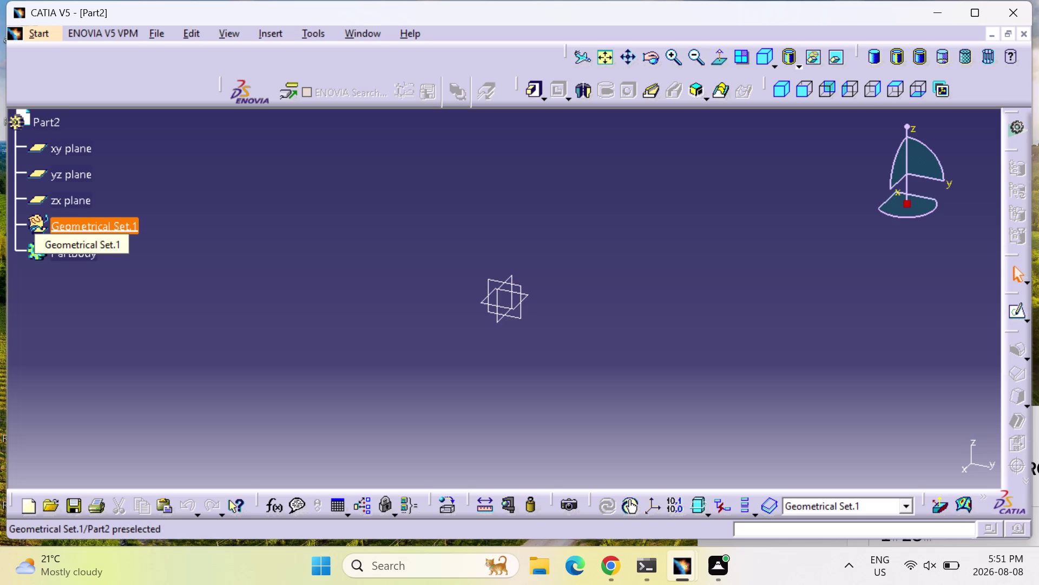
Start Sketch.1 on the zx plane and ready the Circle tool.
click(53, 199)
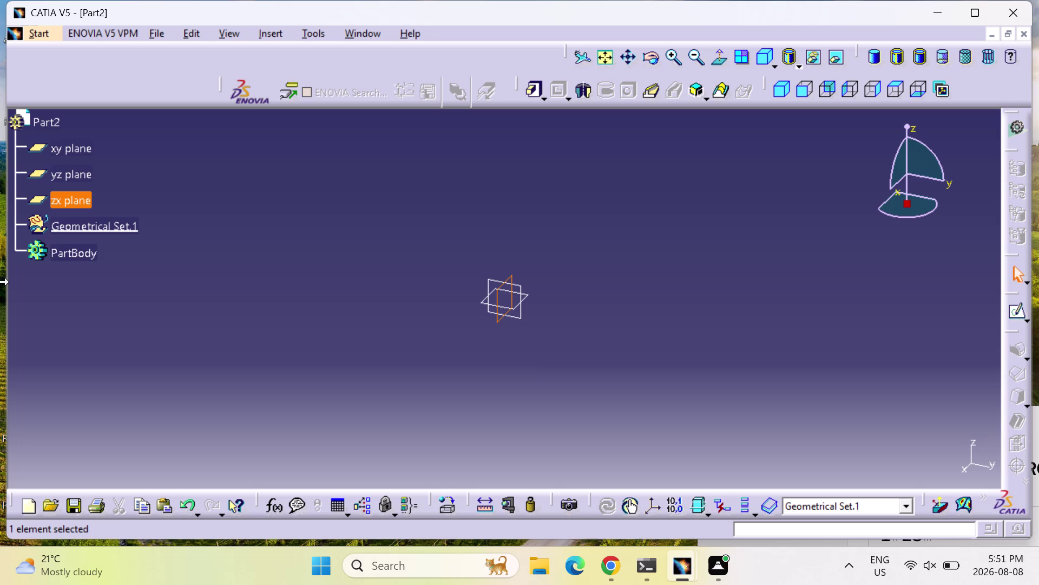
click(1015, 314)
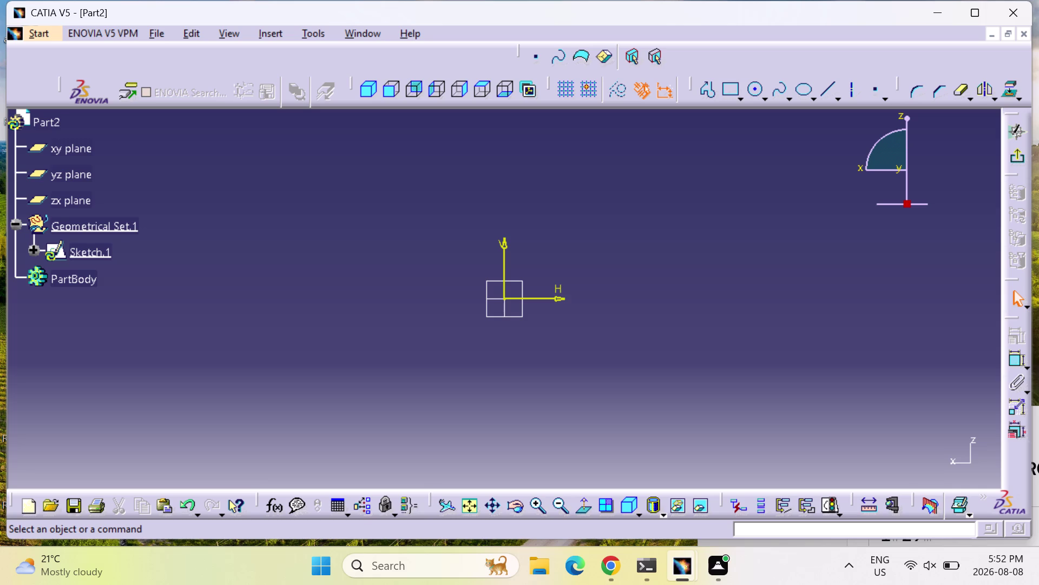
click(753, 89)
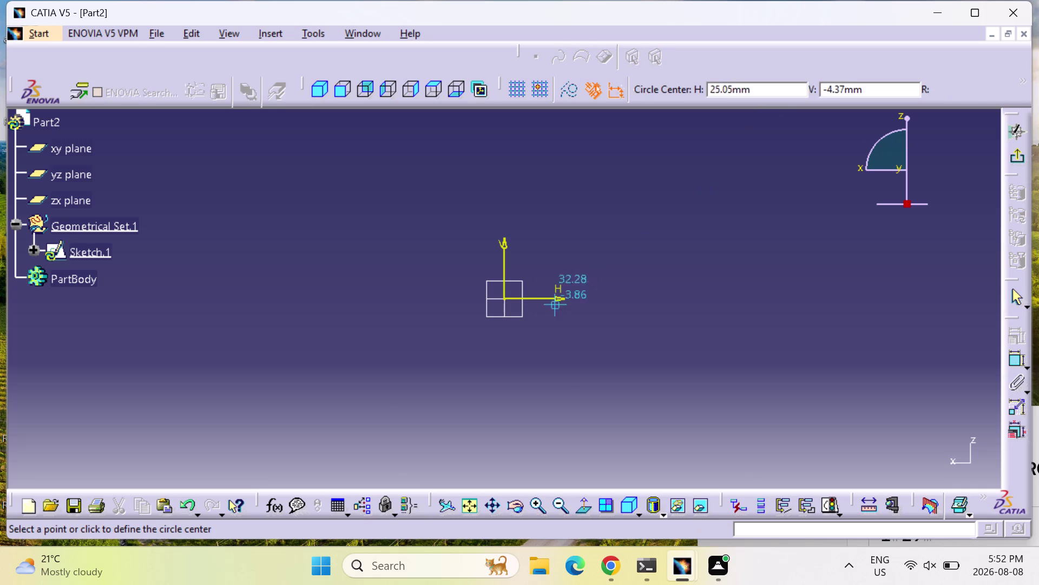
Draw two circles centred at the sketch origin, the second larger than the first.
click(506, 297)
click(478, 231)
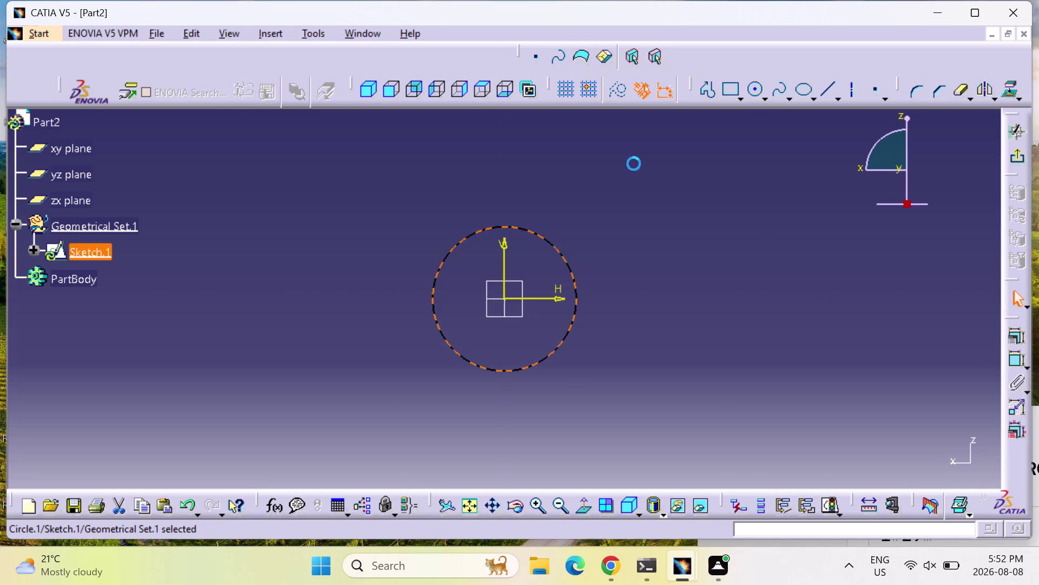
click(750, 99)
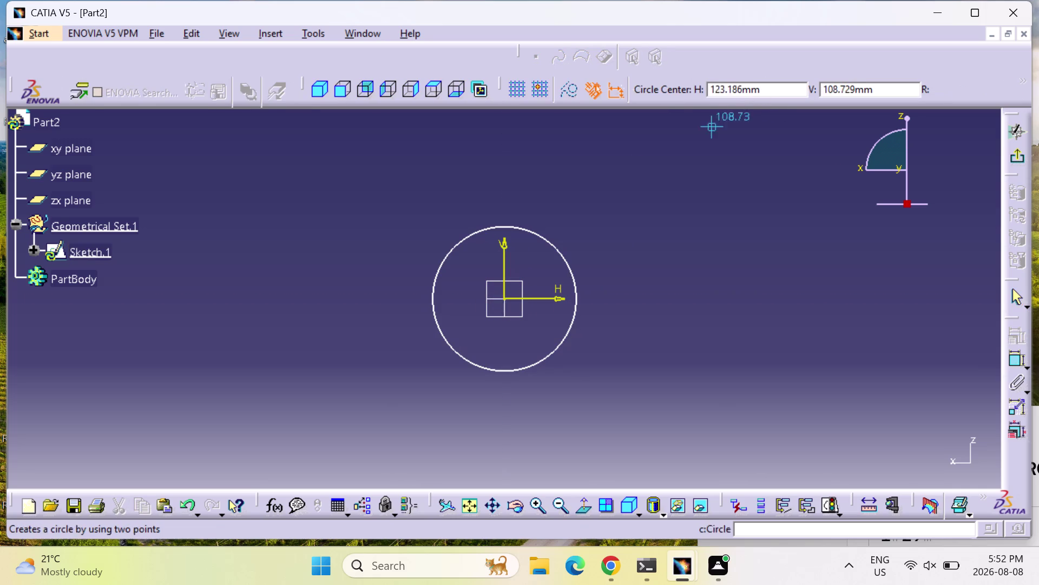
key(Escape)
key(Escape)
key(Escape)
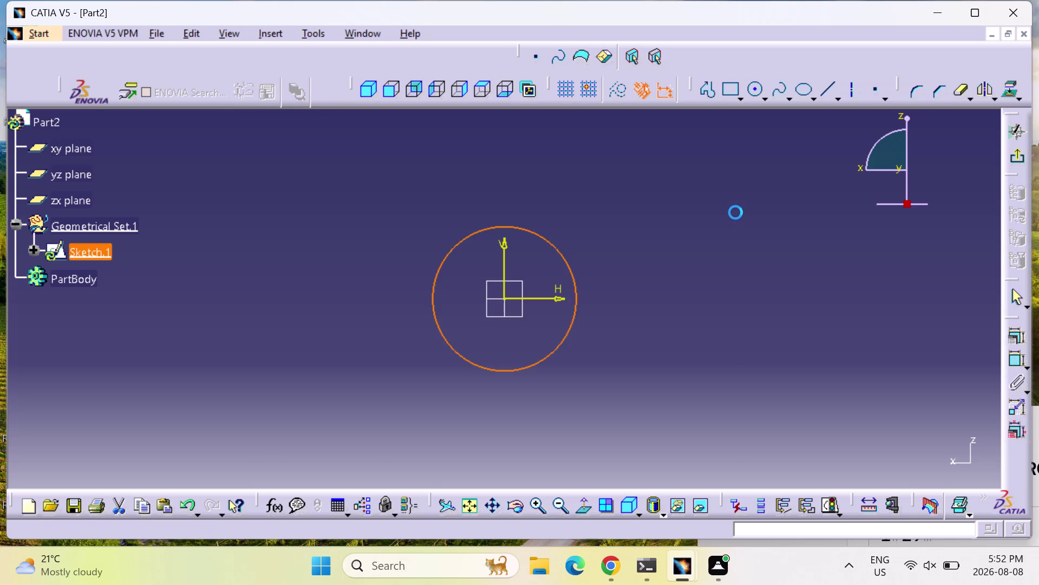
drag(756, 92, 745, 95)
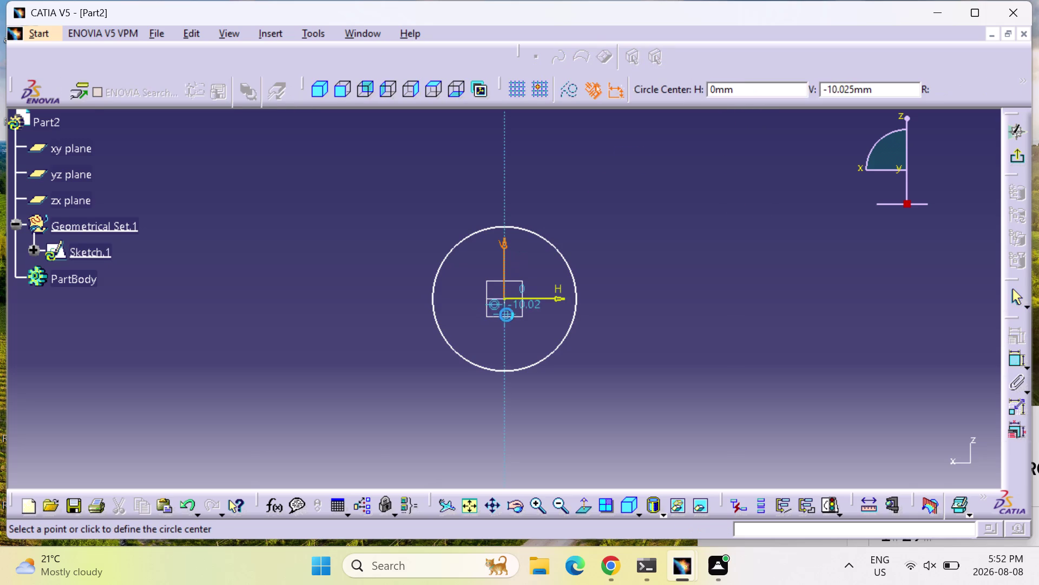
click(505, 297)
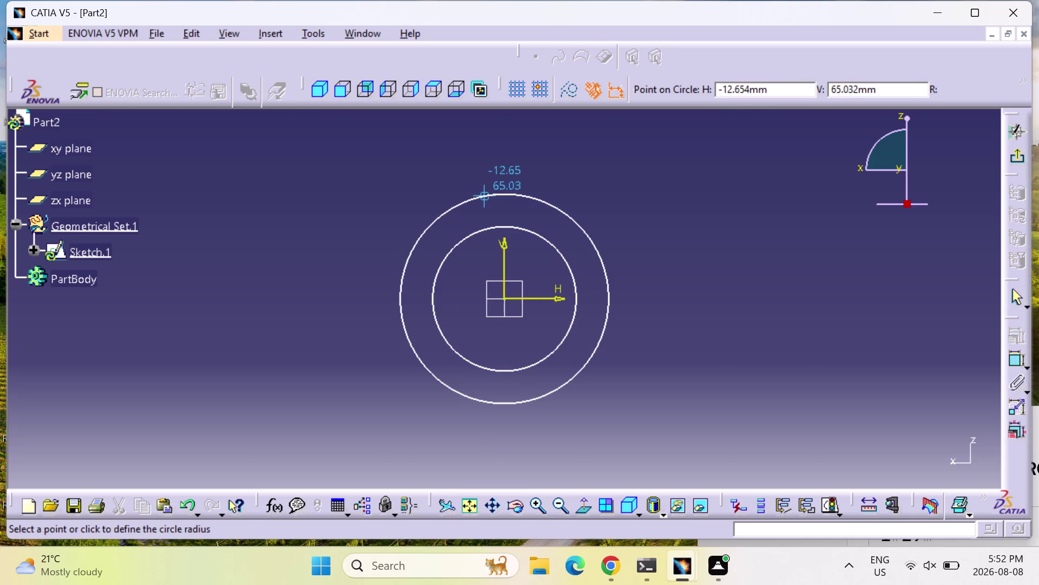
click(484, 193)
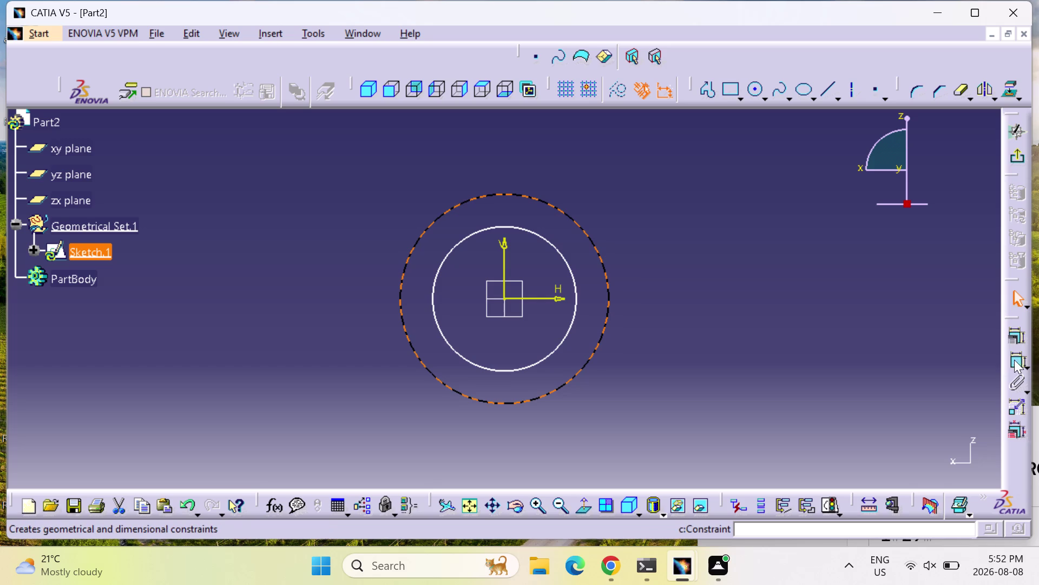
Add diameter dimensions to the outer and inner circles.
click(1016, 349)
click(715, 226)
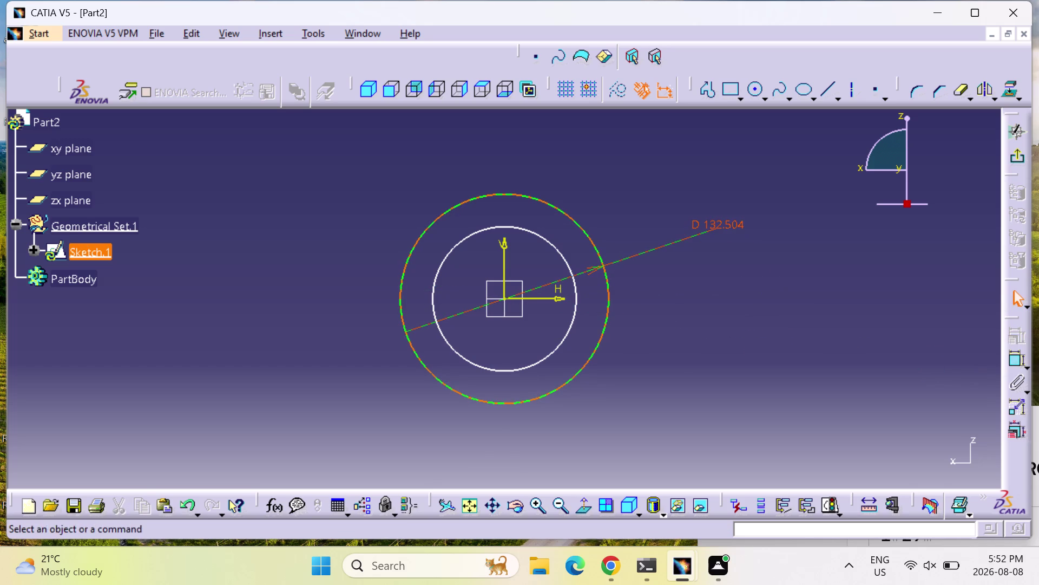
click(1010, 355)
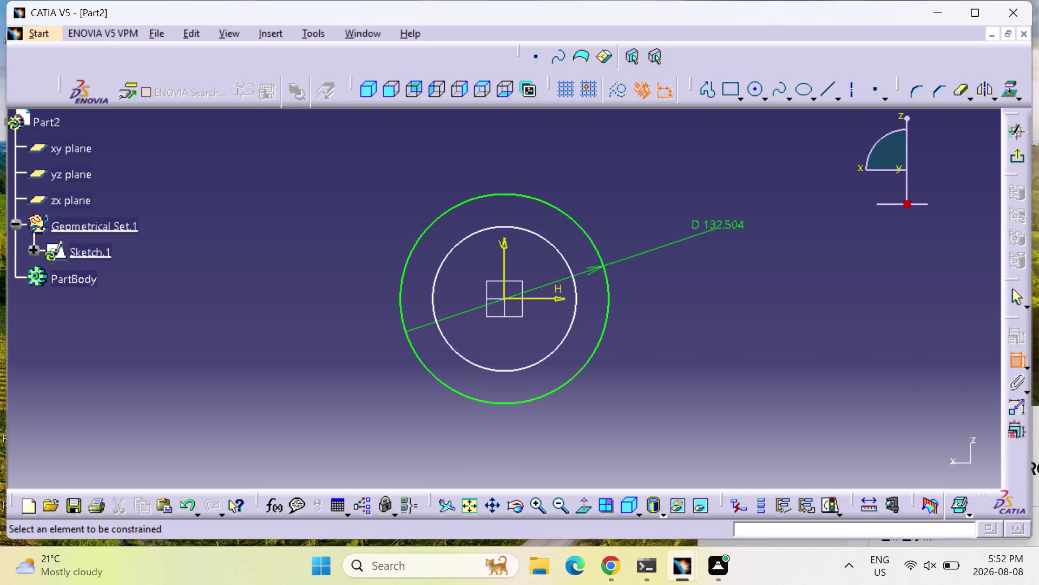
click(562, 261)
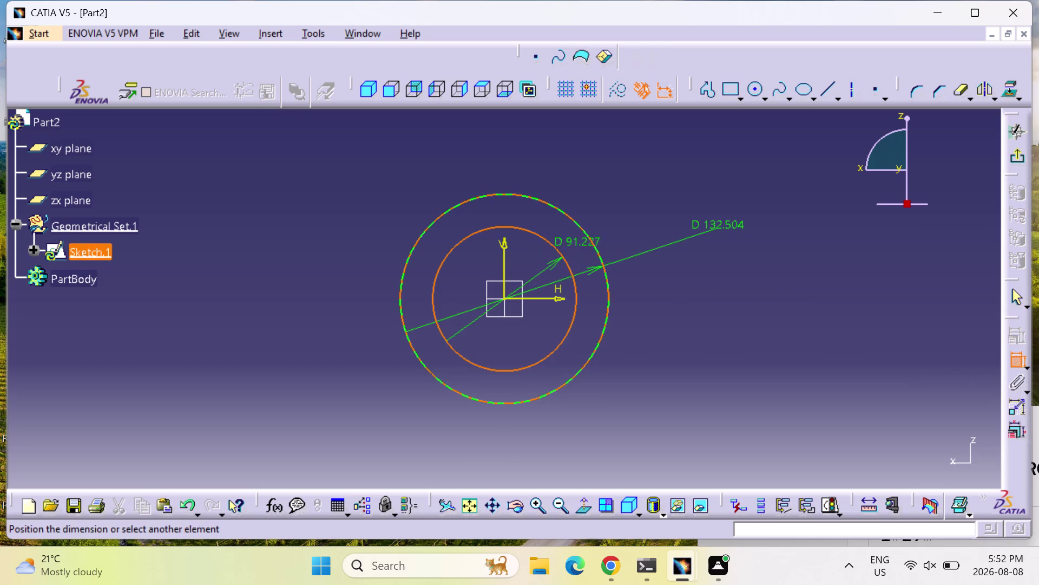
click(614, 215)
double_click(620, 209)
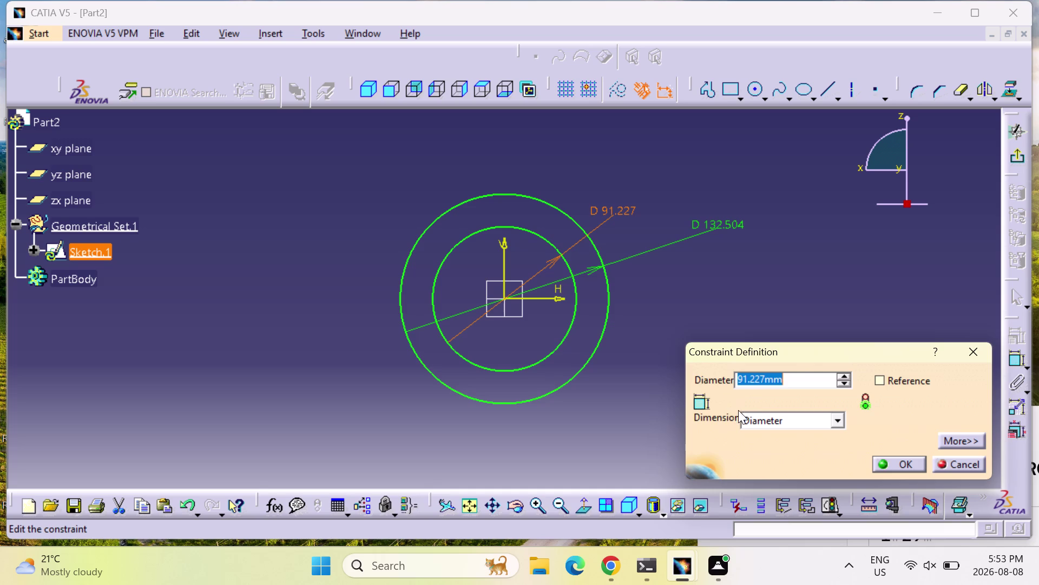
Set the inner circle diameter to 30 and the outer to 60.
double_click(624, 213)
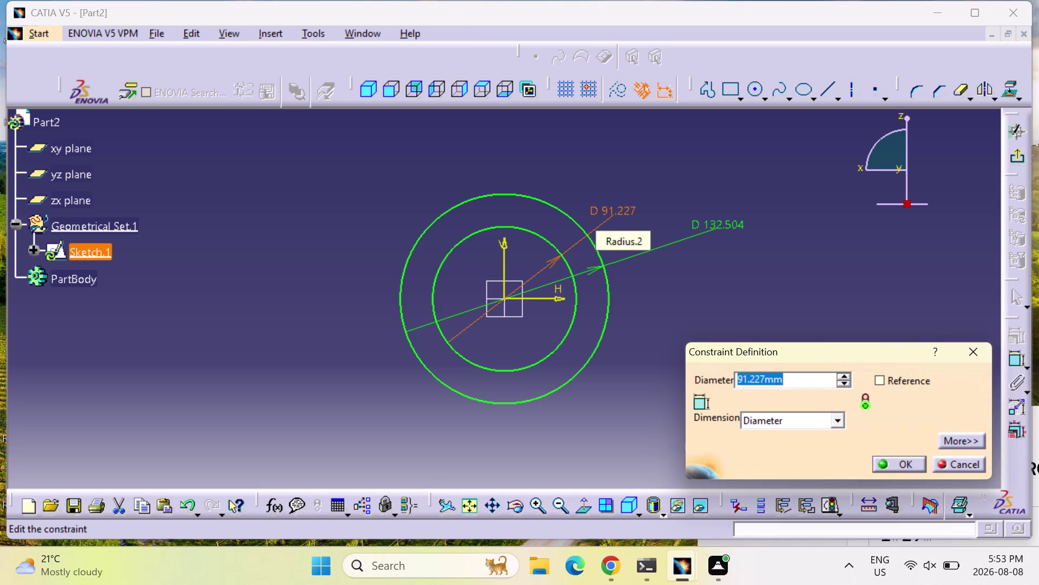
text(30)
key(Return)
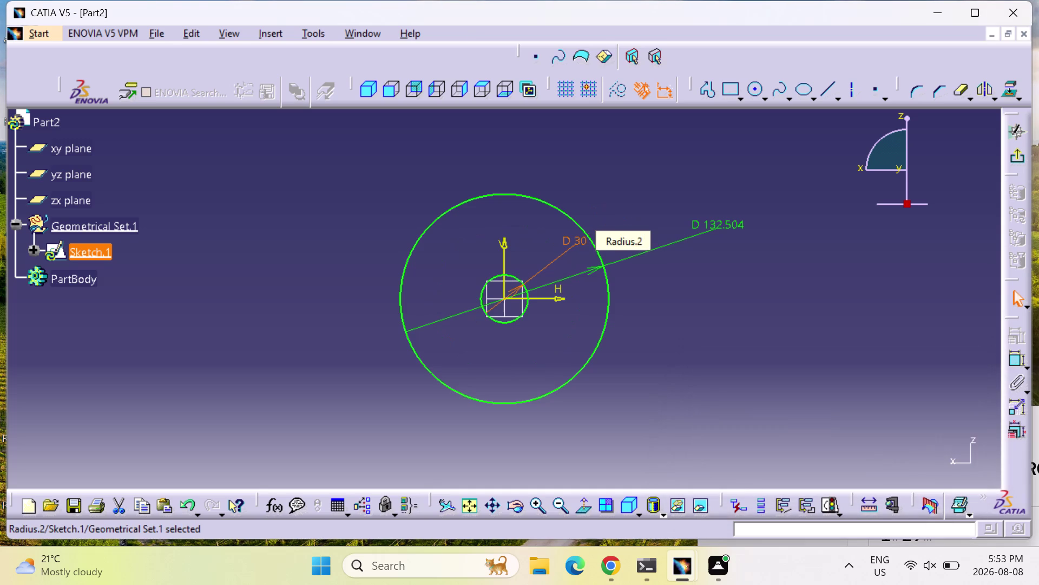
double_click(698, 231)
text(60)
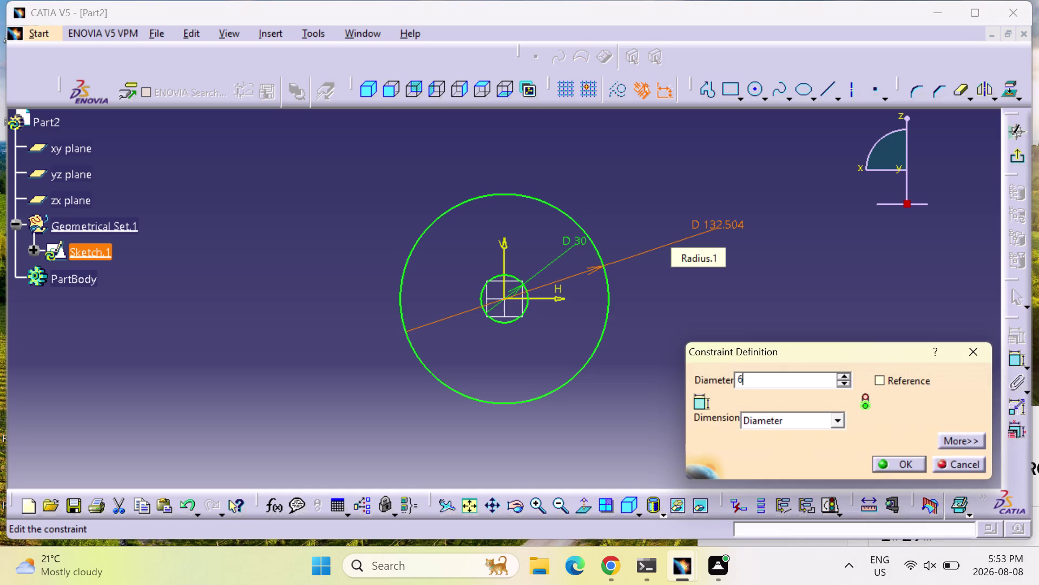
key(Return)
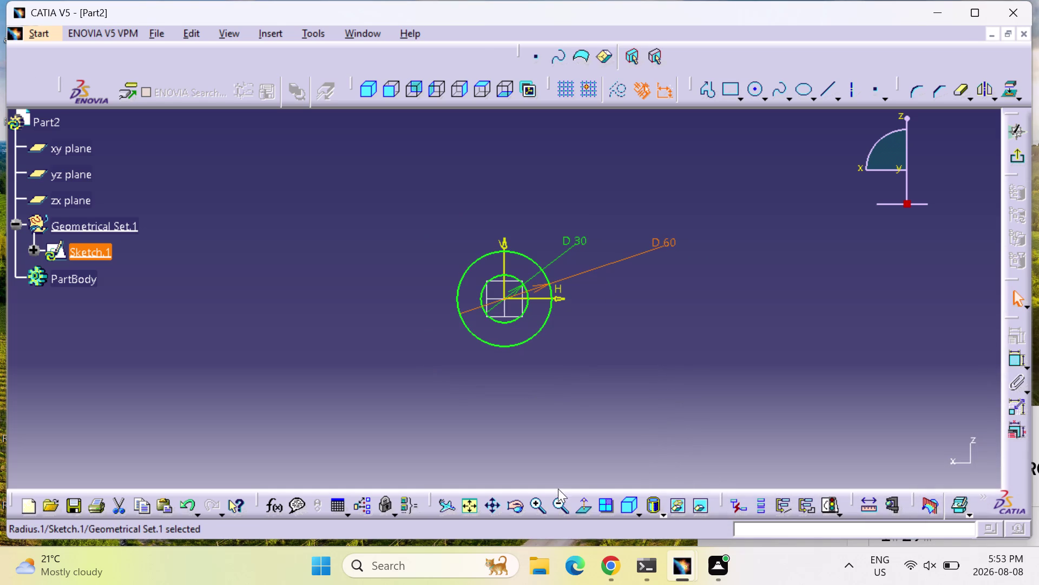
Exit the sketch back to the 3D part.
triple_click(537, 504)
triple_click(537, 503)
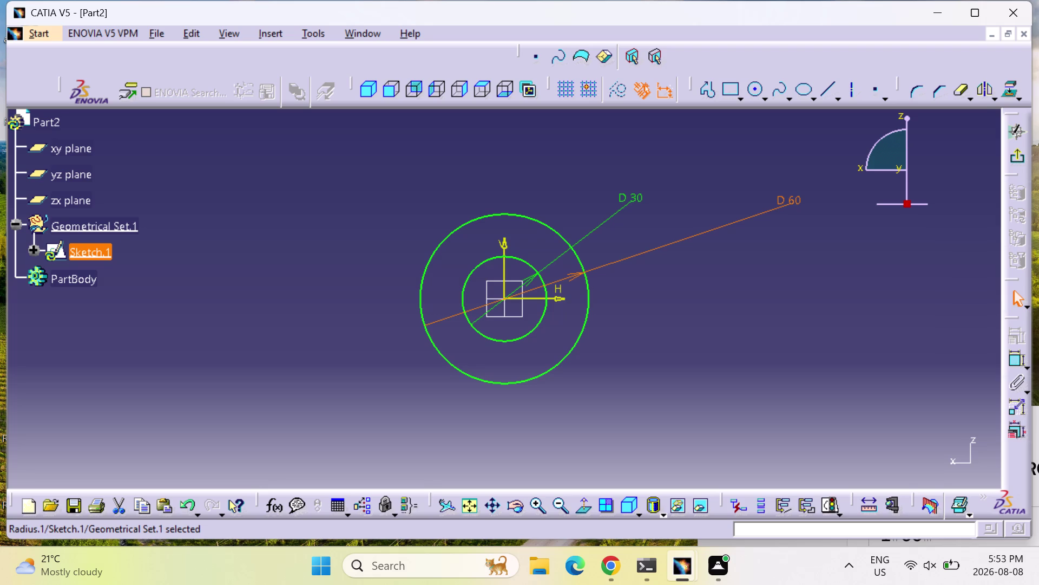
click(1018, 162)
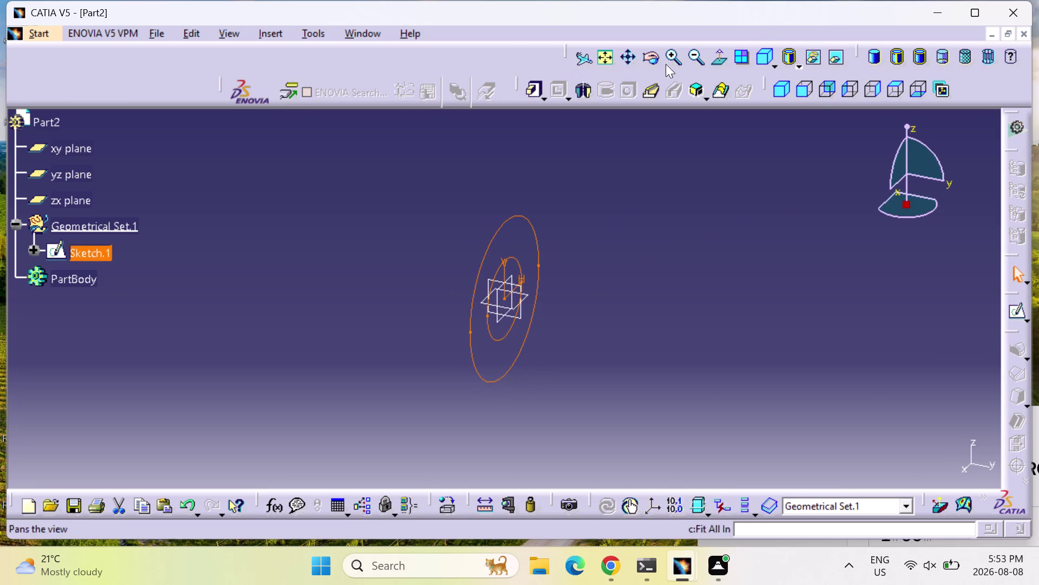
Pad Sketch.1 with mirrored extent and 80 mm length to create Pad.1.
click(525, 90)
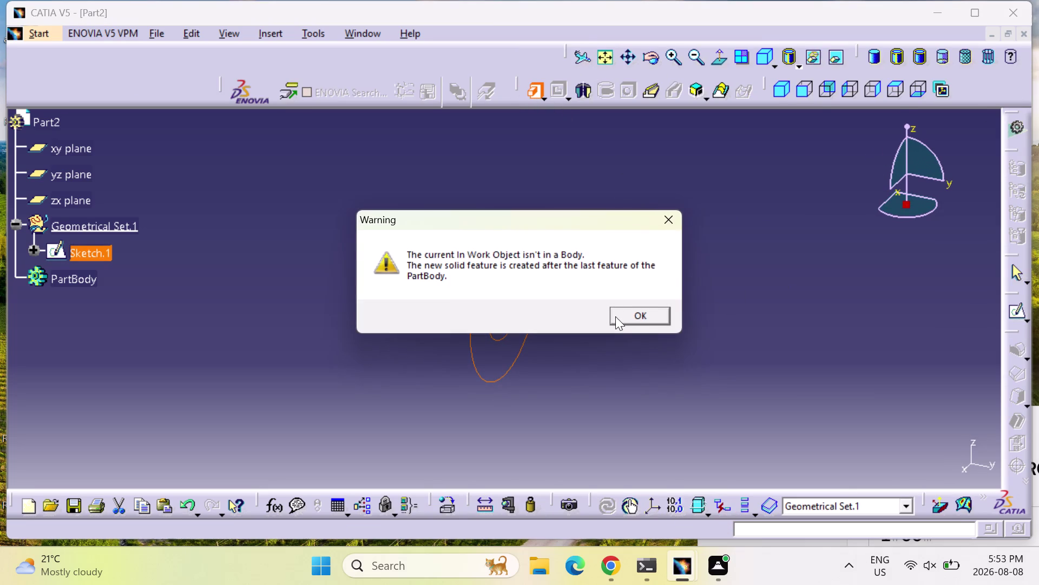
click(616, 317)
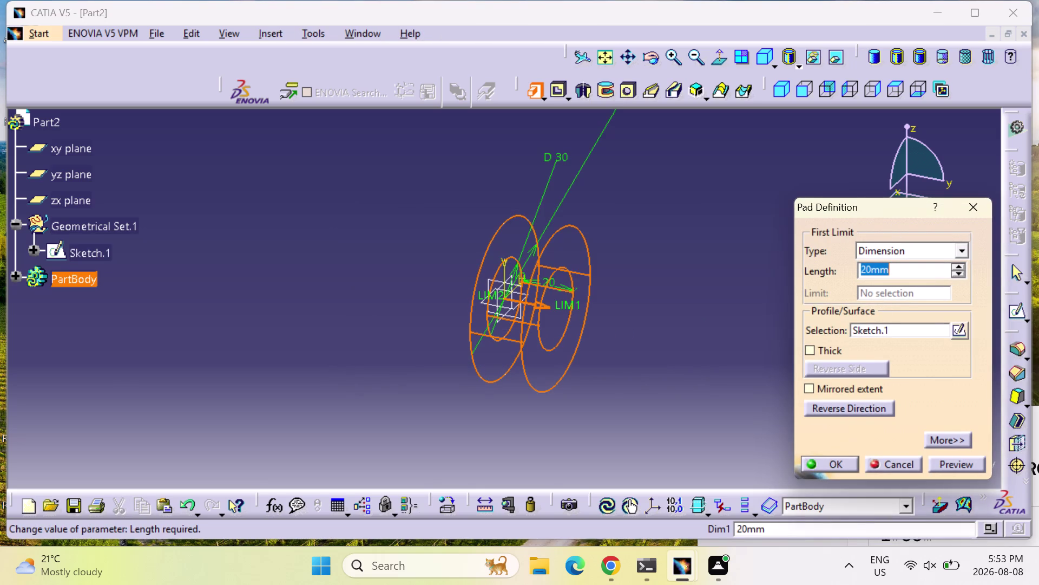
click(867, 384)
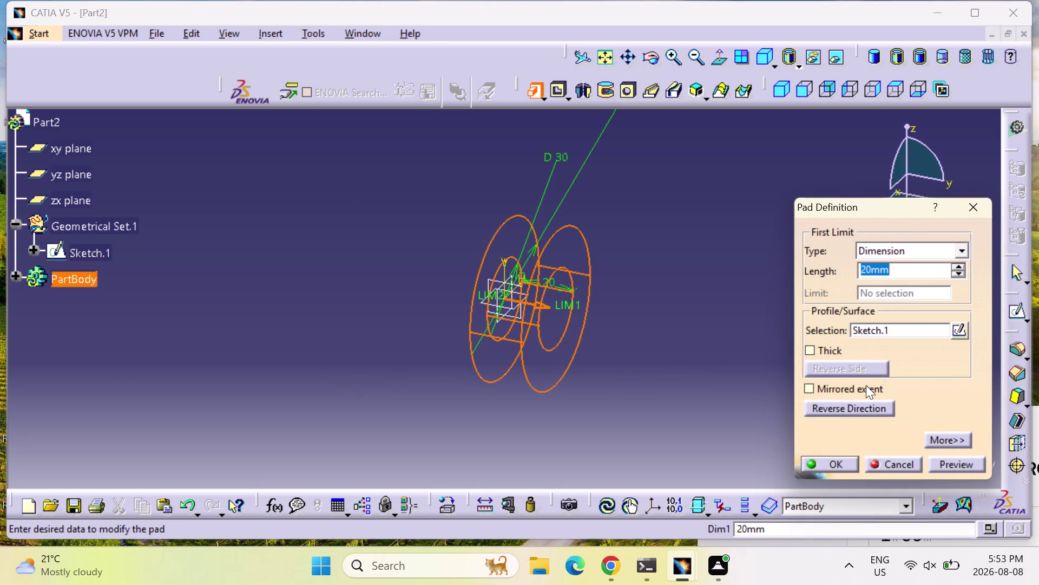
double_click(909, 266)
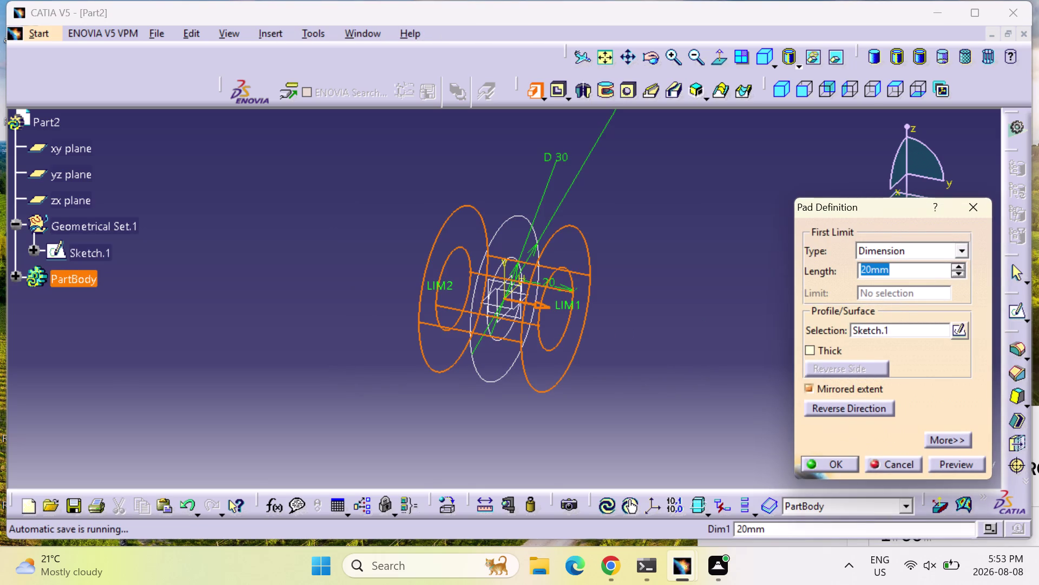
text(80)
key(Return)
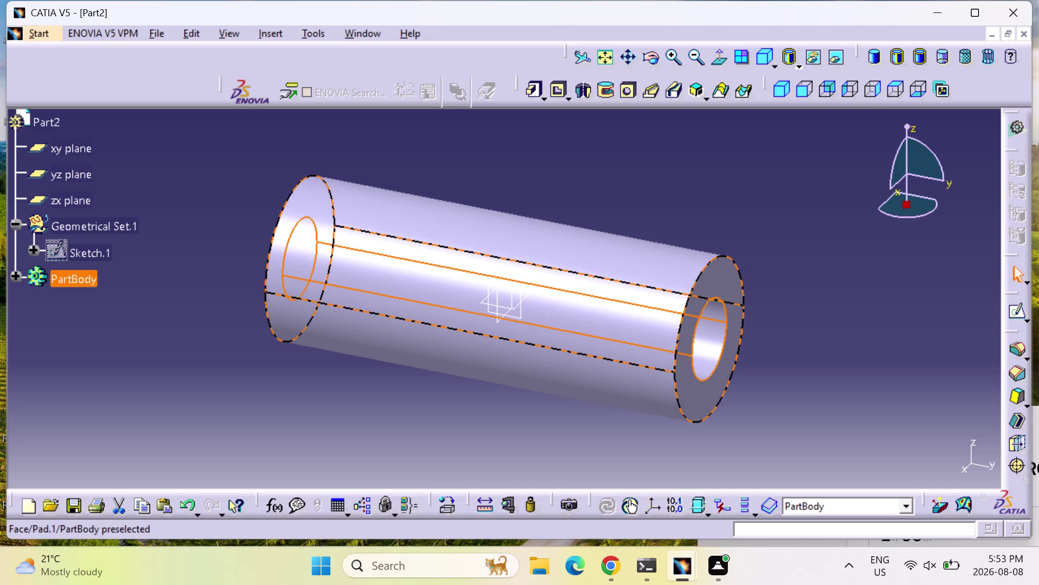
middle_drag(644, 460, 715, 317)
right_drag(645, 460, 715, 317)
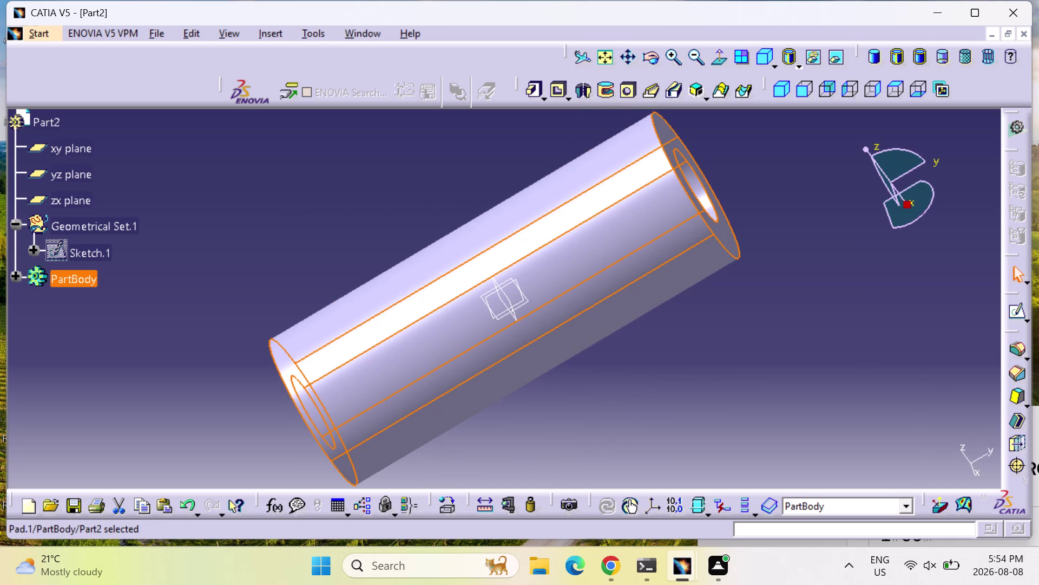
middle_drag(520, 409, 594, 273)
right_drag(517, 406, 594, 273)
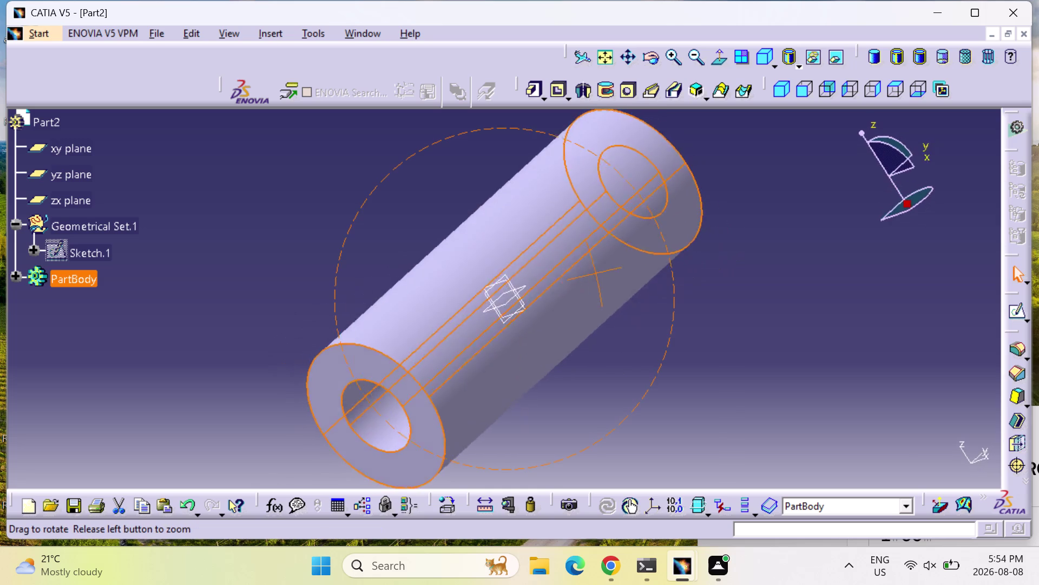
middle_drag(594, 274, 689, 314)
right_drag(594, 273, 688, 313)
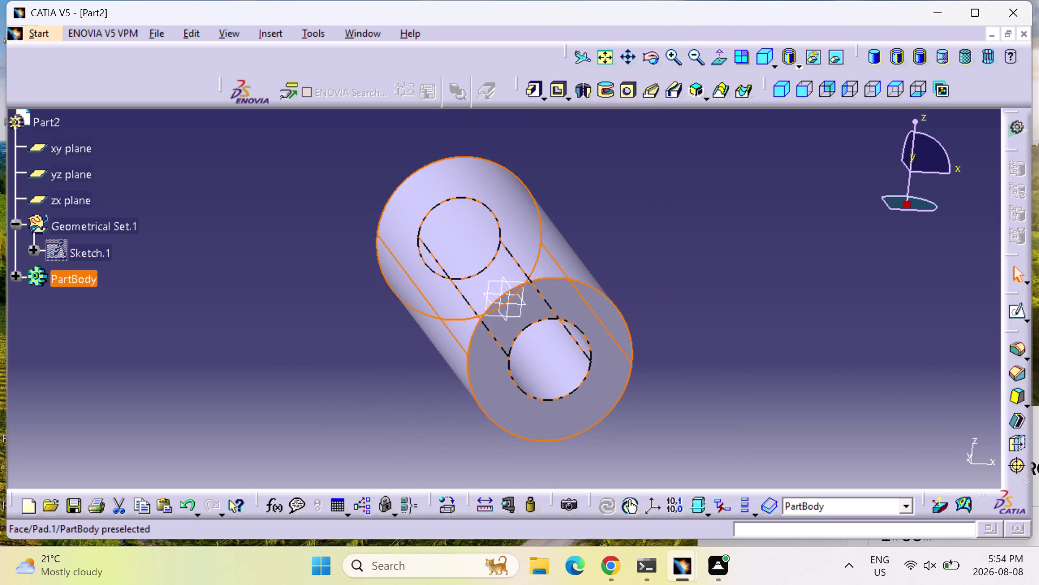
double_click(79, 257)
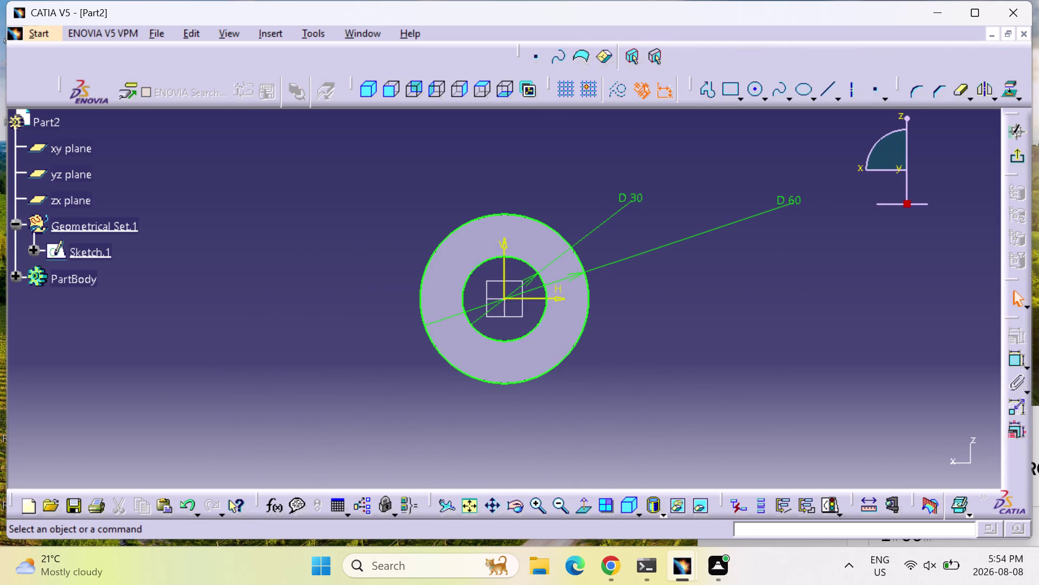
Exit the sketch and select the tube in the 3D part.
click(1016, 159)
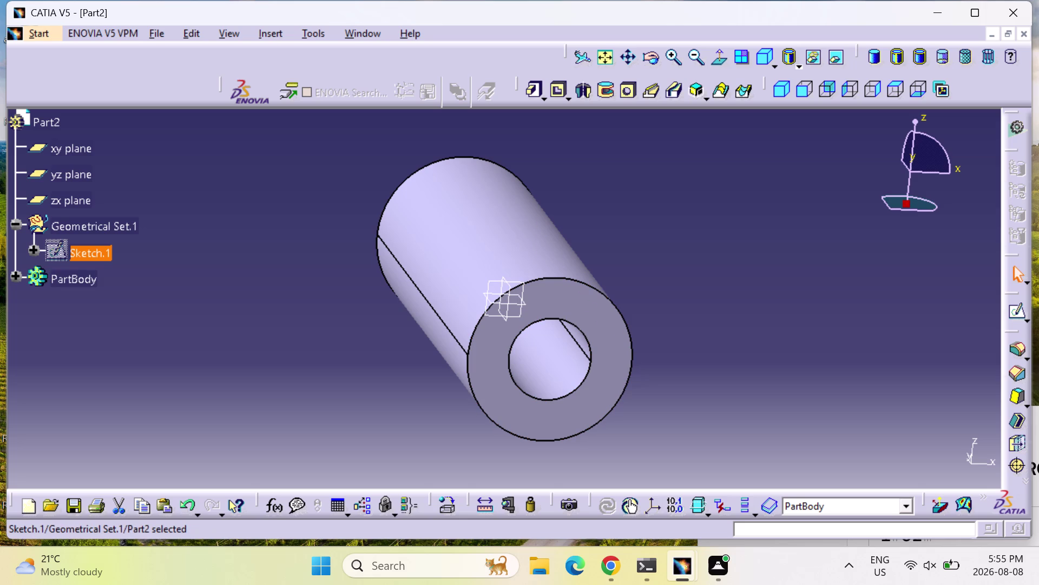
click(784, 91)
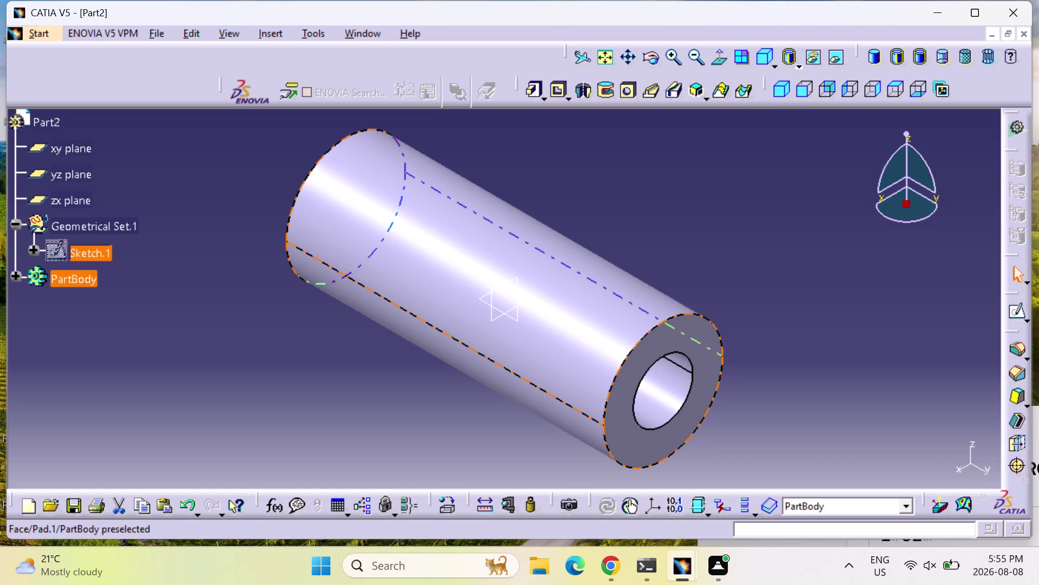
Undo five times to remove the pad and its sketch.
key(ctrl+z)
key(ctrl+z)
key(ctrl+z)
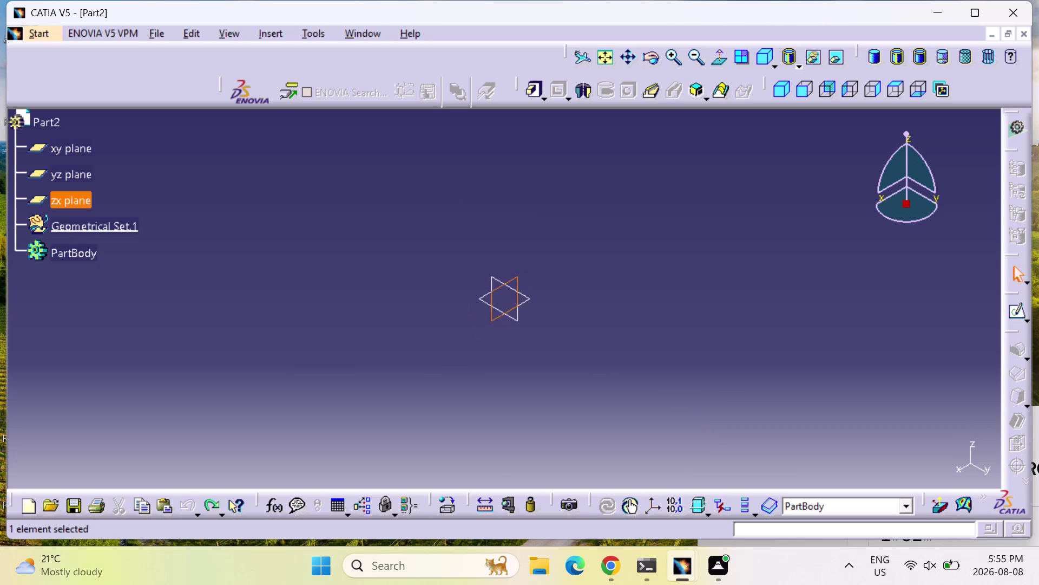
key(ctrl+z)
key(ctrl+z)
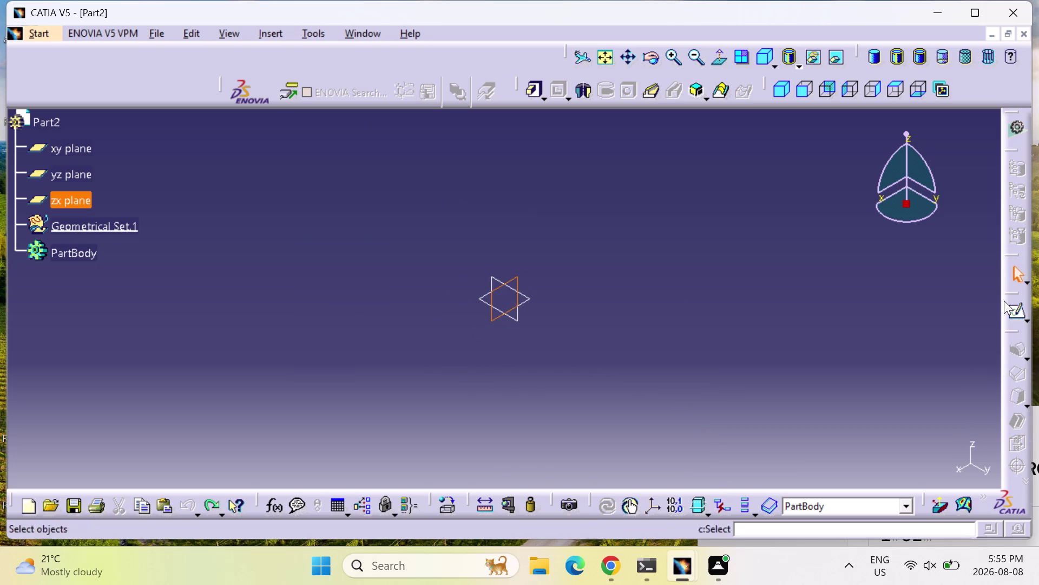
Cancel any active command and start a new sketch on the zx plane.
key(Escape)
key(Escape)
key(Escape)
key(Escape)
key(Escape)
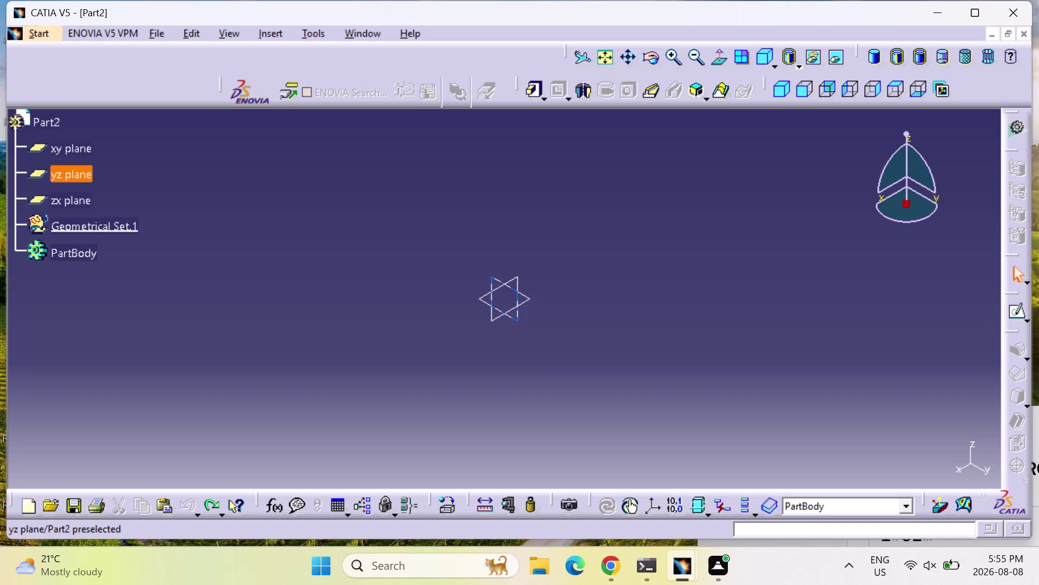
click(70, 199)
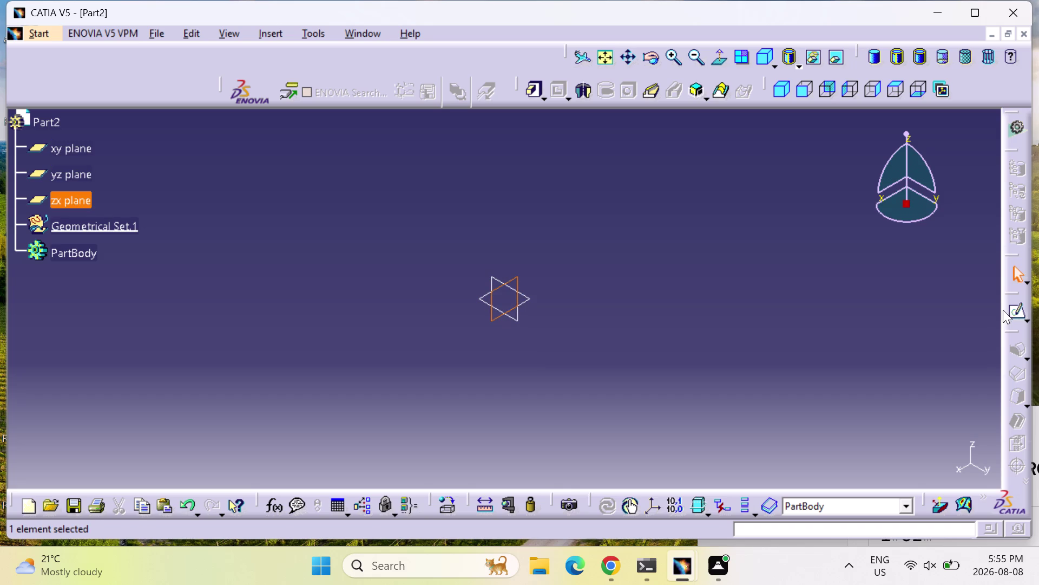
click(1015, 310)
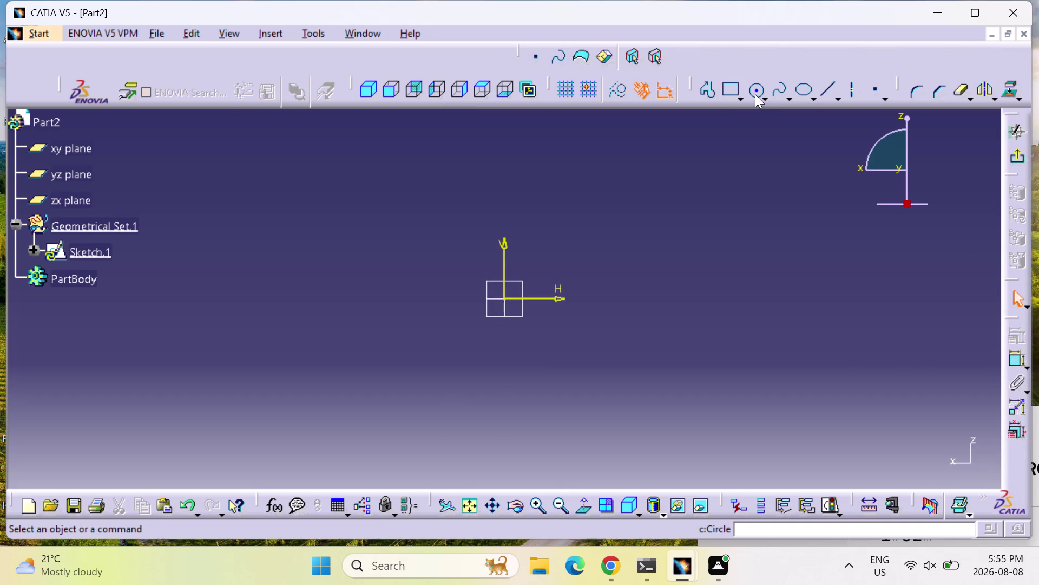
Draw a small and a larger circle, both centred at the origin.
click(755, 92)
click(503, 295)
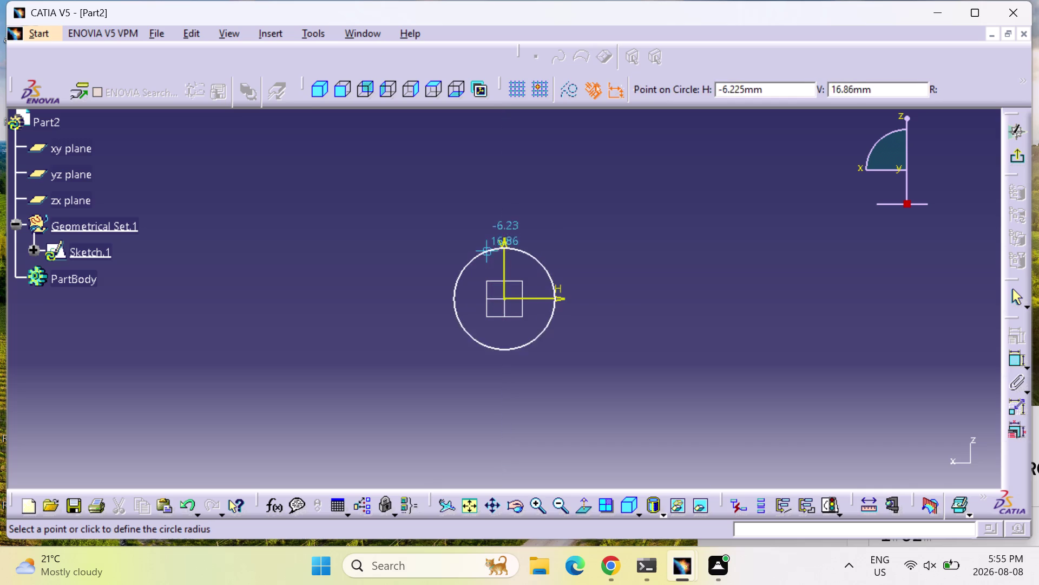
click(489, 240)
click(754, 90)
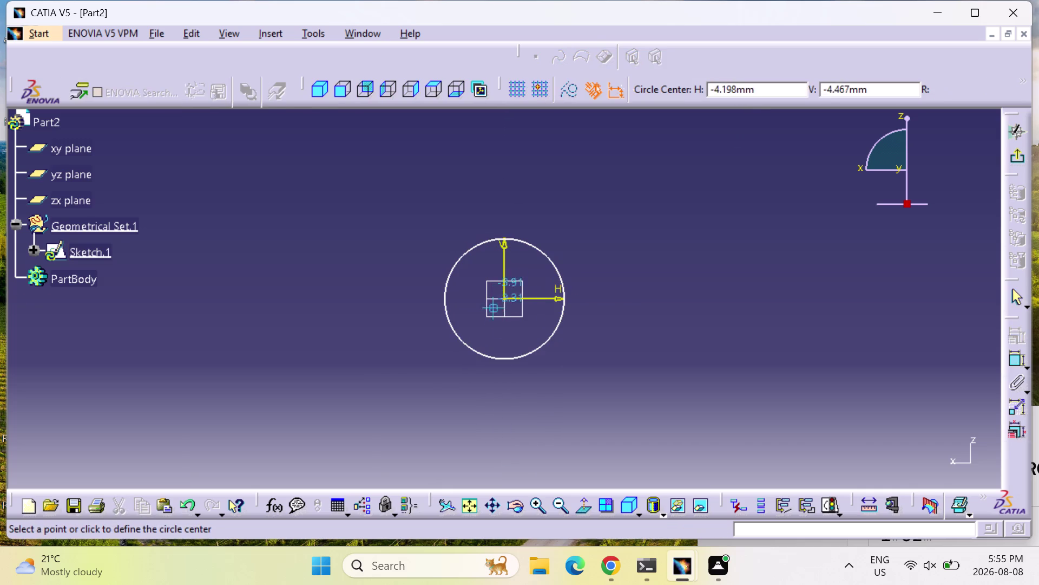
click(504, 296)
click(488, 168)
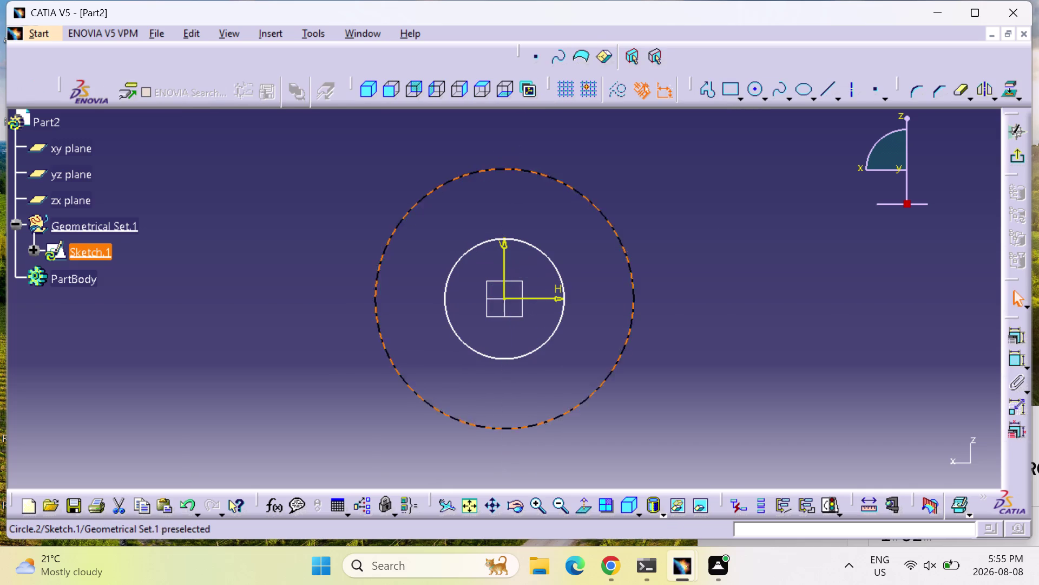
Add diameter dimensions to the outer and inner circles.
click(1014, 359)
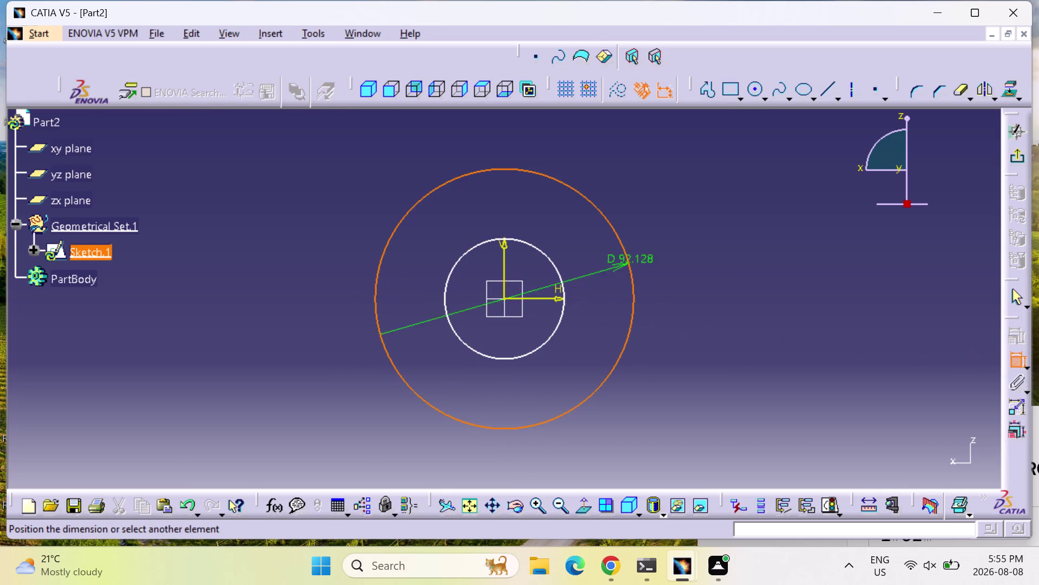
click(652, 194)
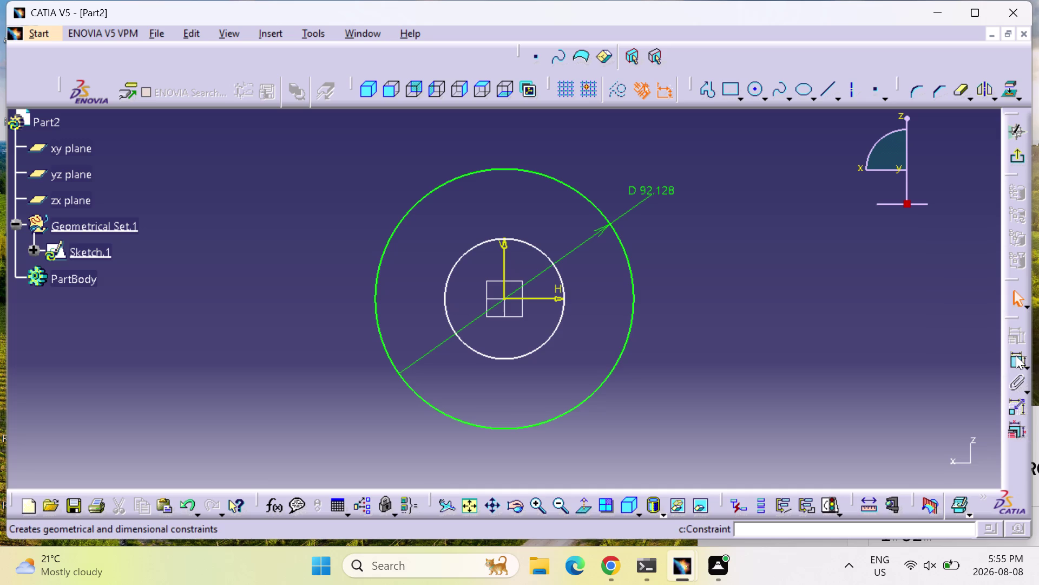
click(1016, 355)
click(562, 282)
click(699, 249)
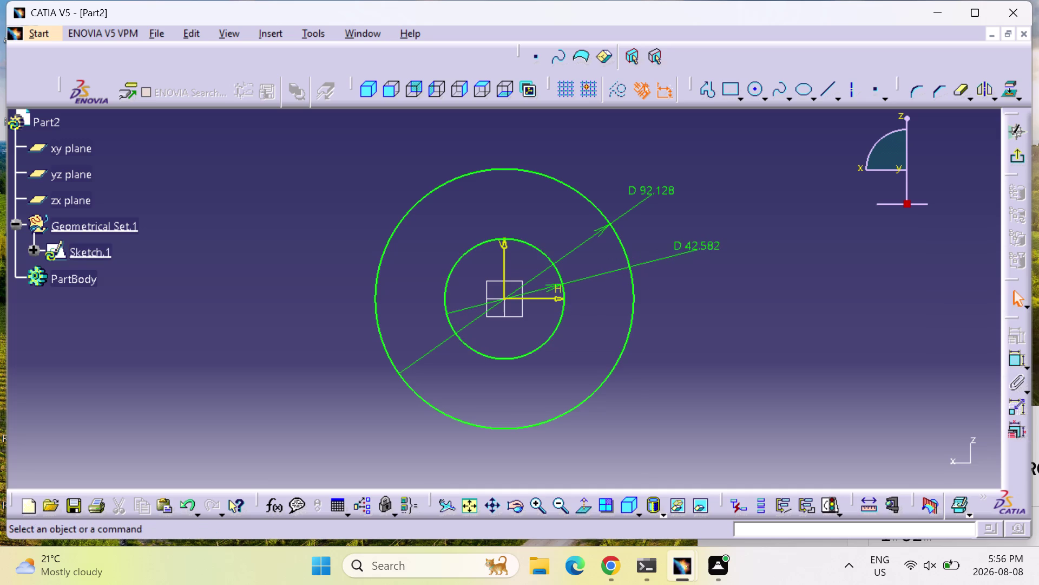
Set the outer diameter to 60 and inner to 30, then exit the sketch.
double_click(654, 185)
text(6)
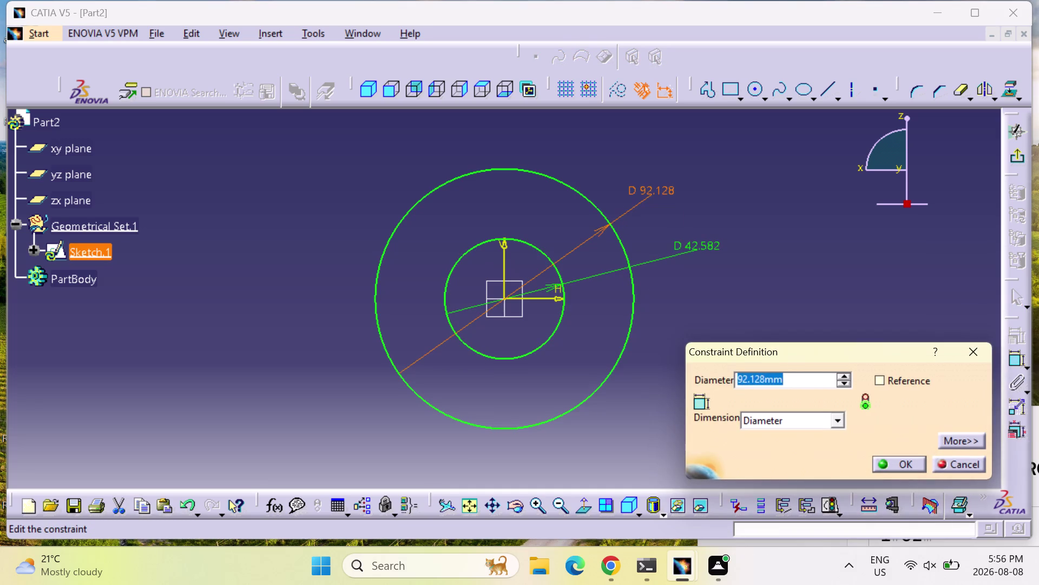
text(0)
key(Return)
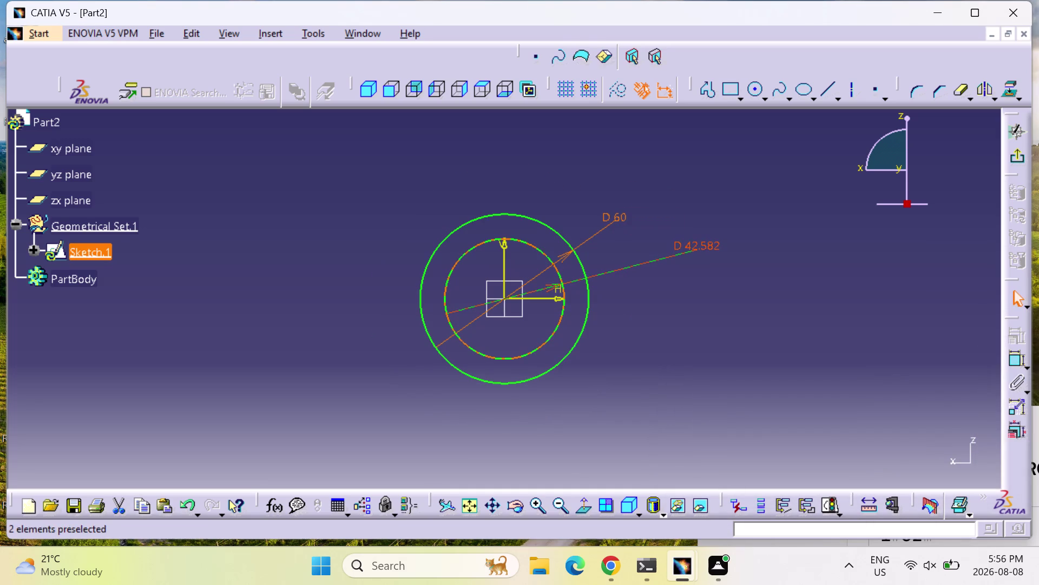
double_click(684, 247)
text(30)
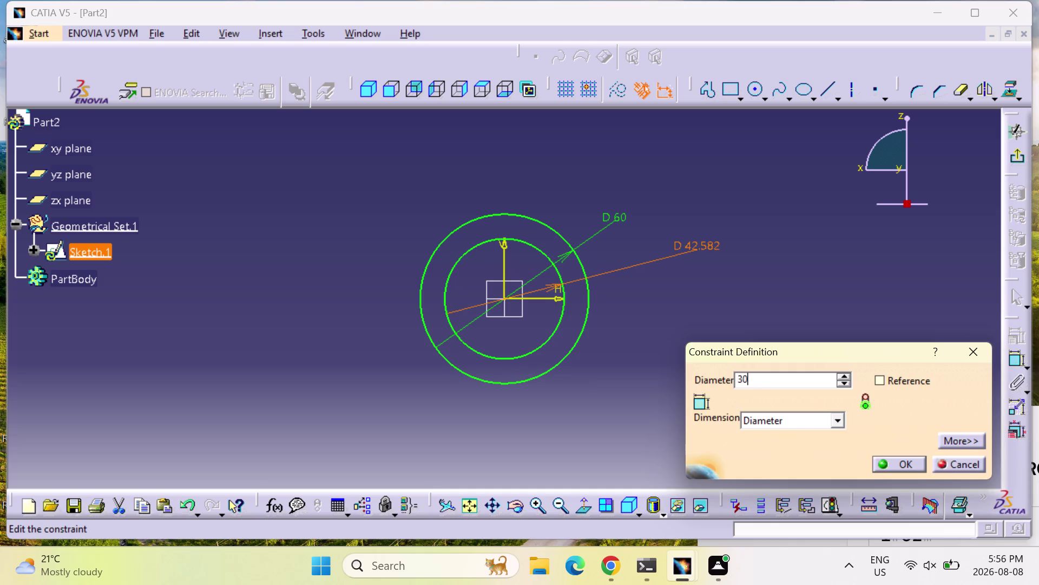
key(Return)
click(1012, 150)
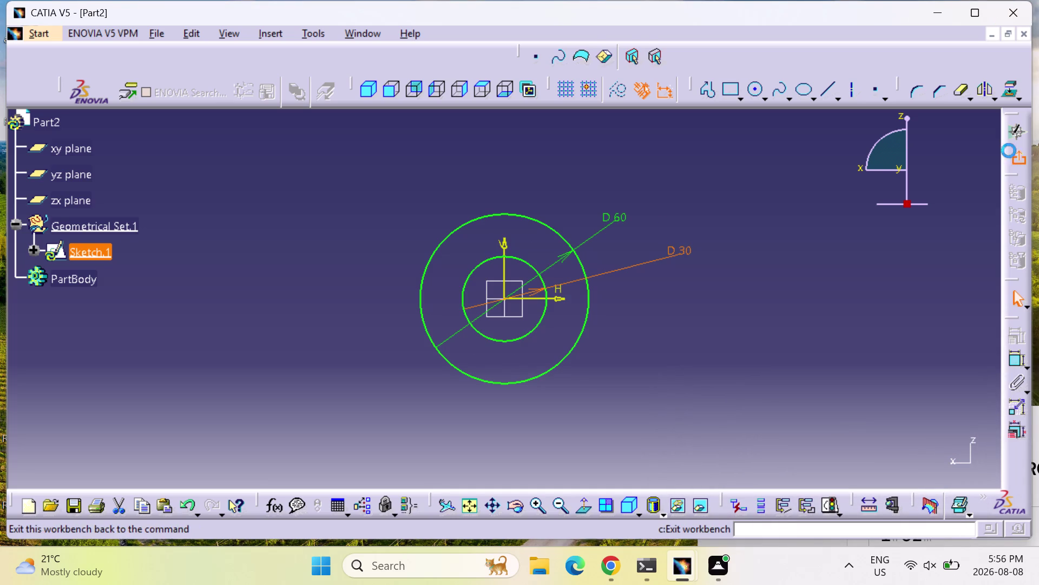
click(542, 97)
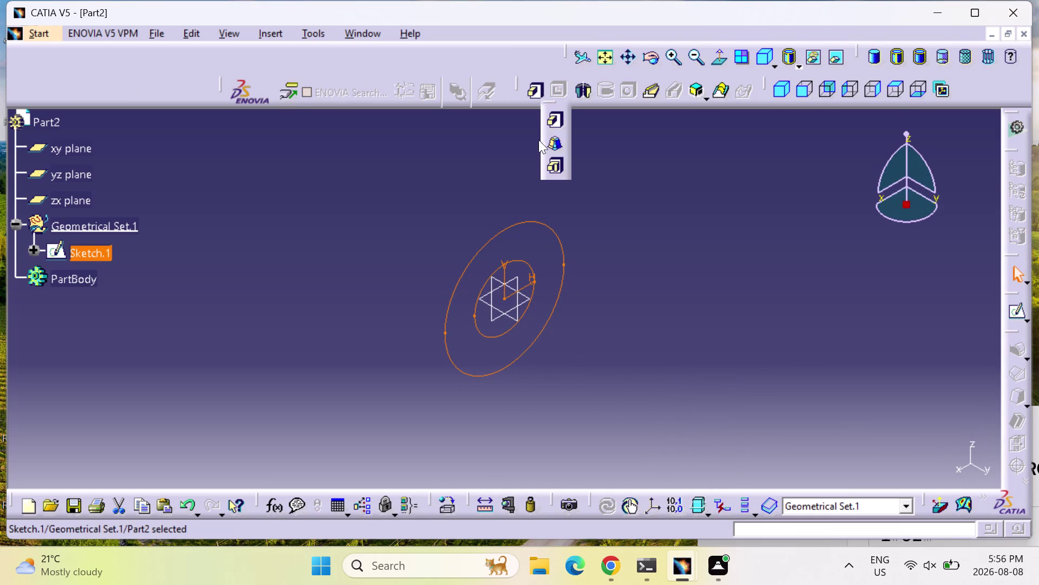
Pad the sketch with mirrored extent and length 40, previewing before confirming.
click(546, 122)
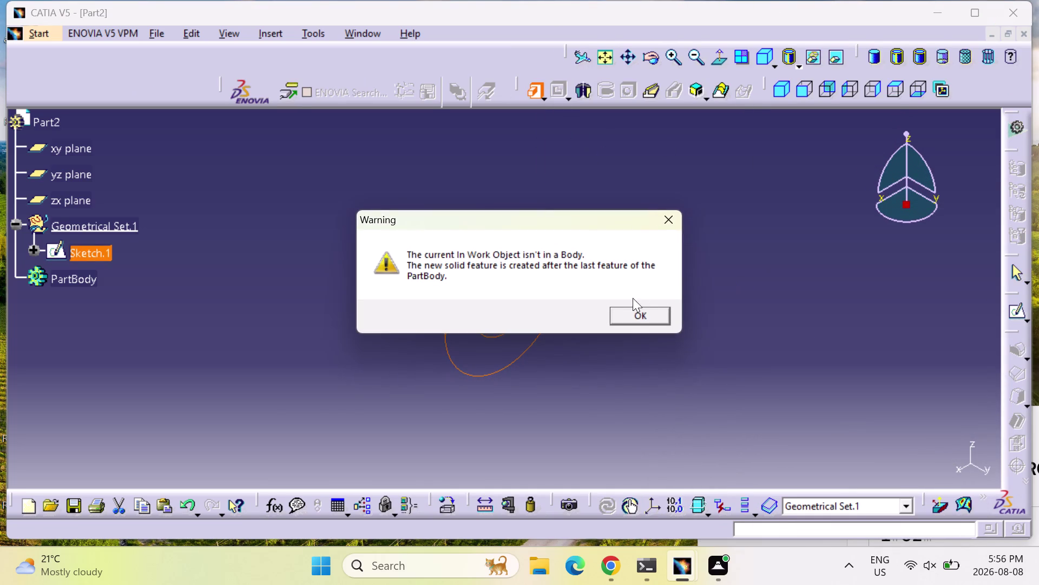
click(633, 314)
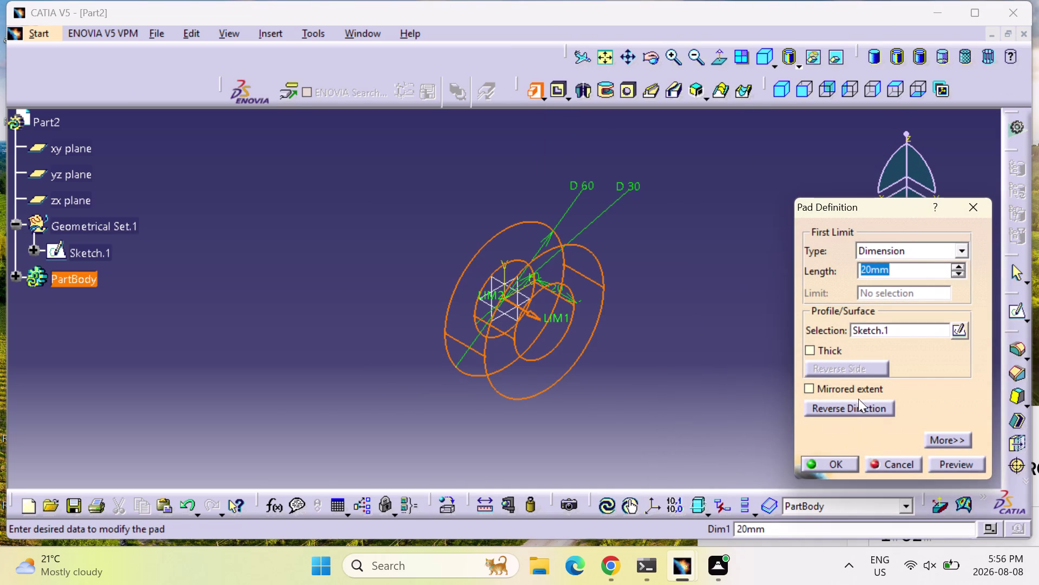
click(852, 384)
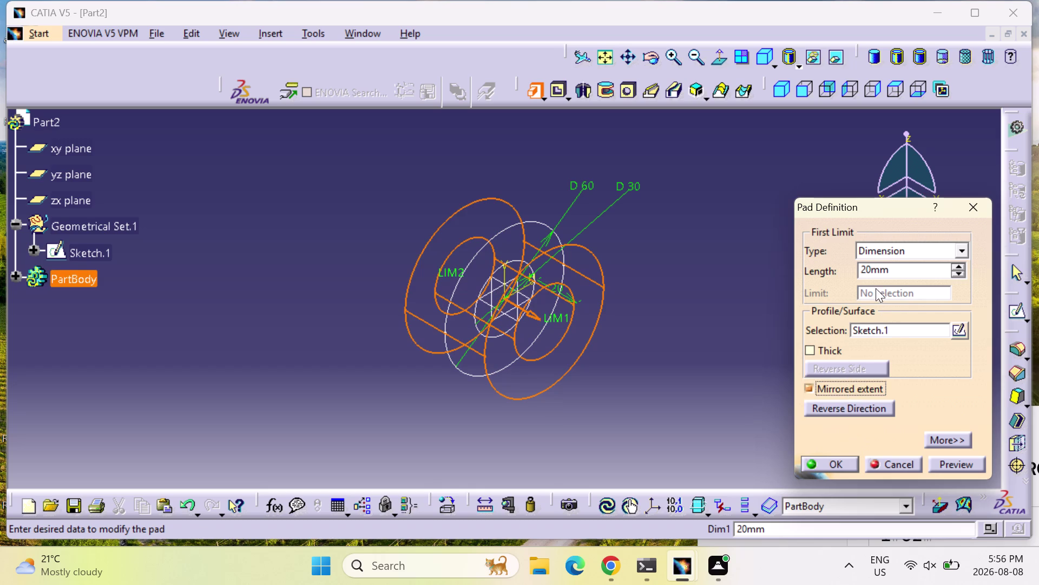
double_click(890, 273)
text(40)
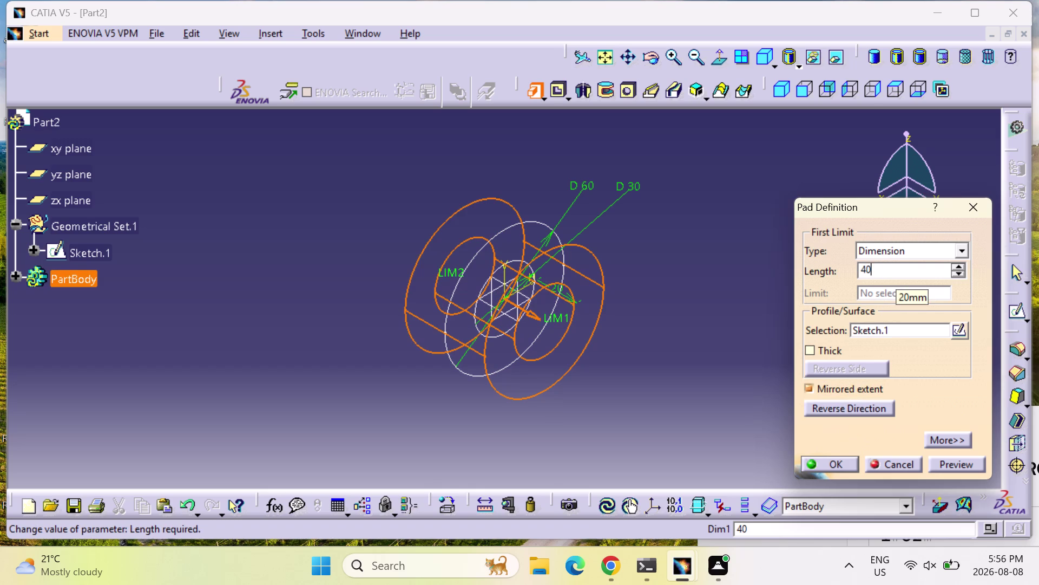
click(968, 459)
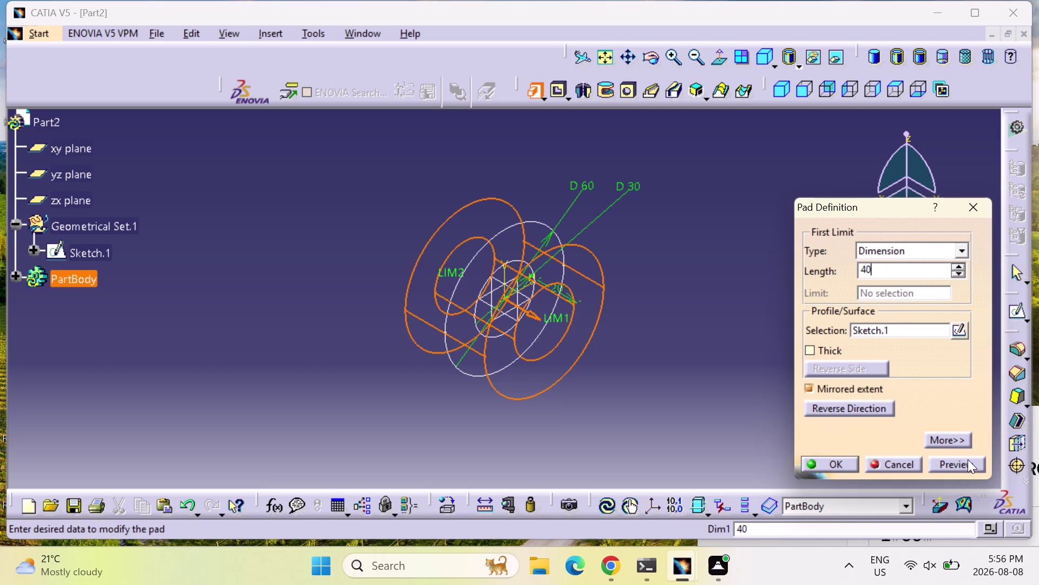
click(814, 460)
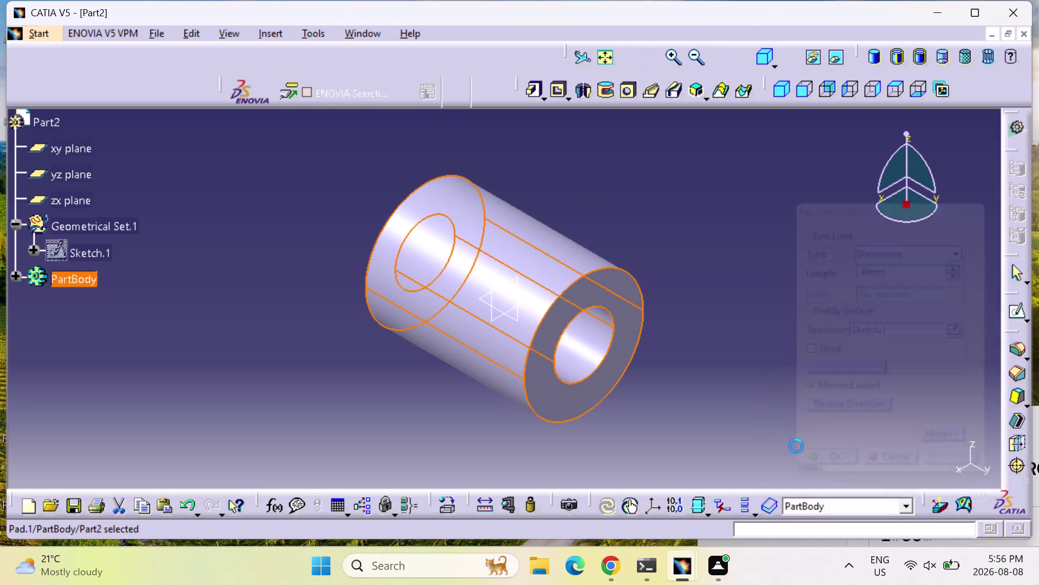
Switch to the standard isometric view of the tube.
click(784, 88)
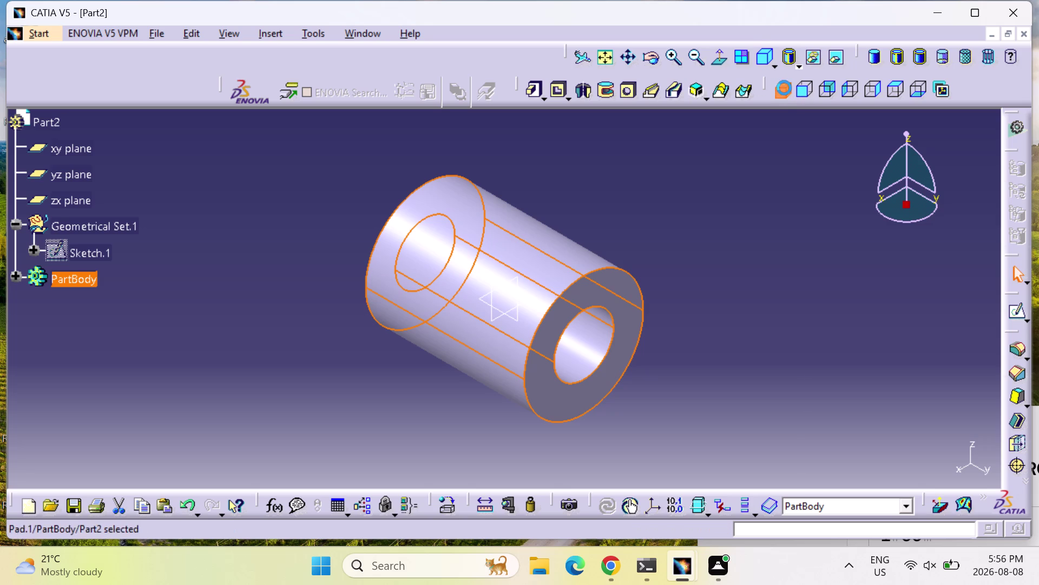
click(781, 90)
click(763, 184)
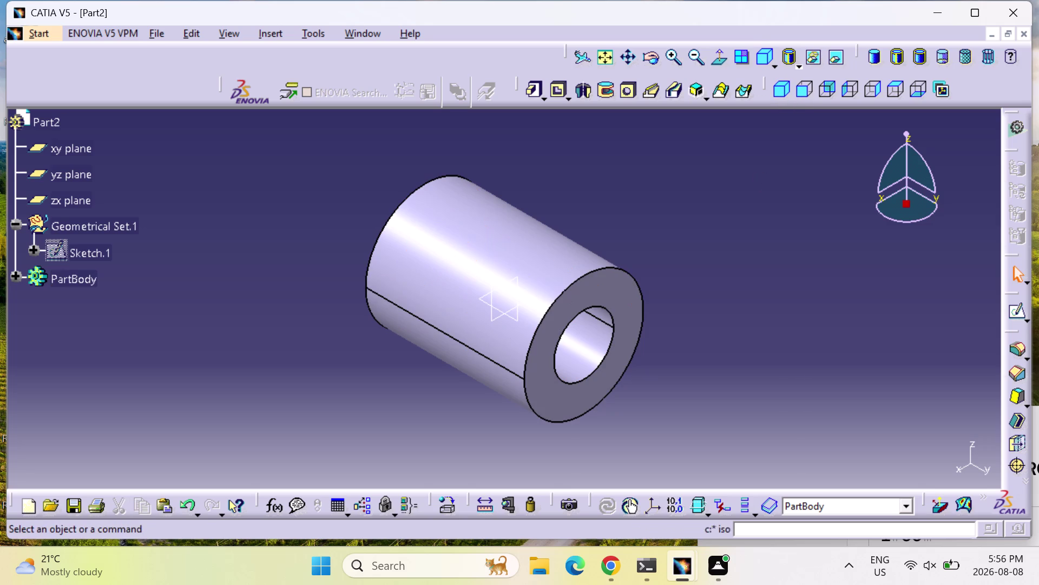
click(784, 89)
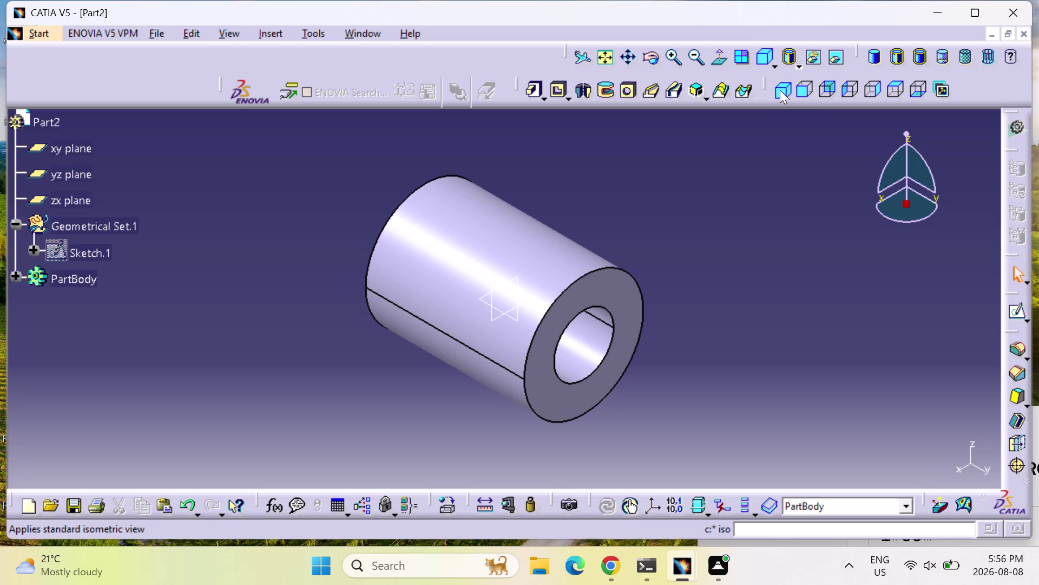